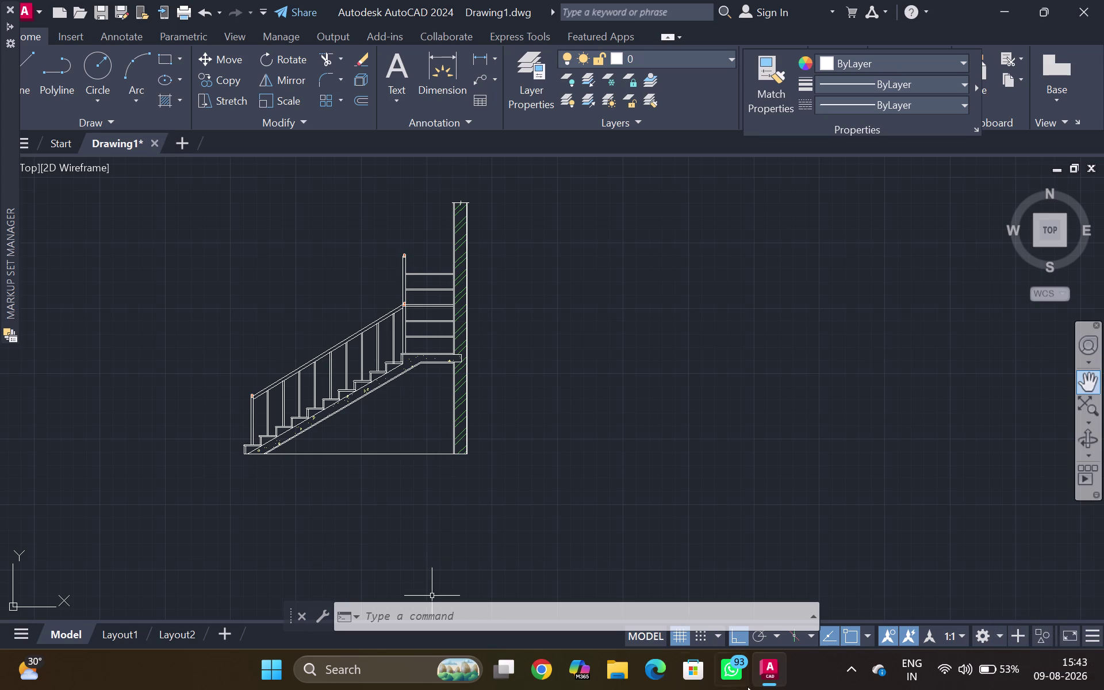
Expand the Windows taskbar tray overflow to reveal hidden background app icons.
click(855, 665)
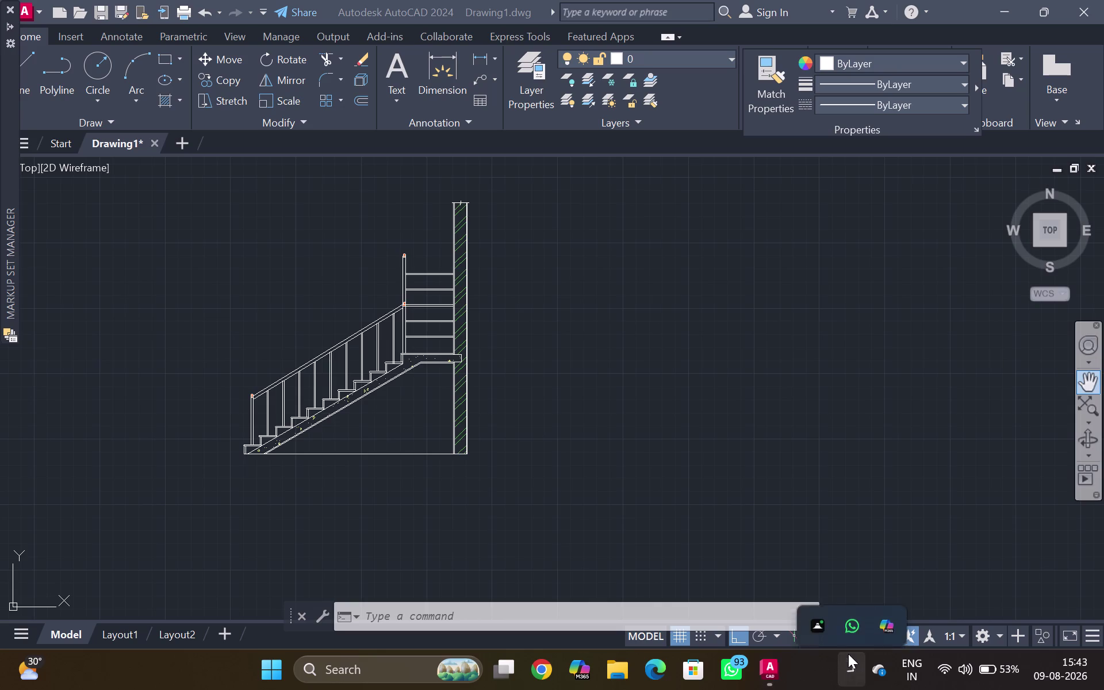